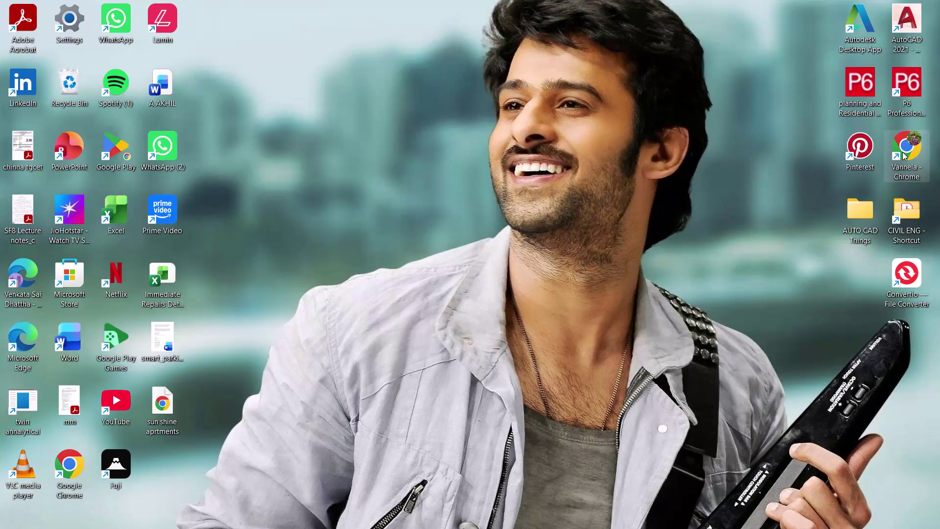
drag(902, 151, 906, 148)
double_click(906, 147)
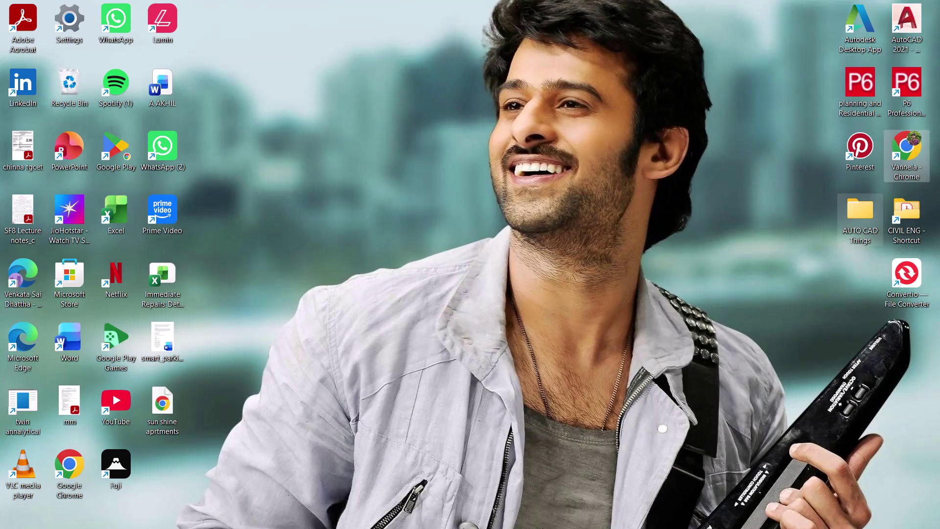
triple_click(907, 146)
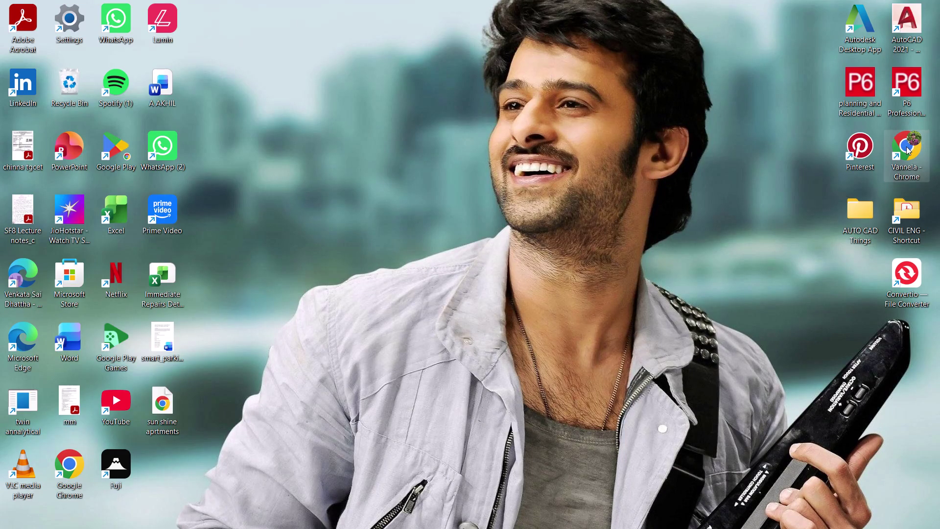
double_click(65, 465)
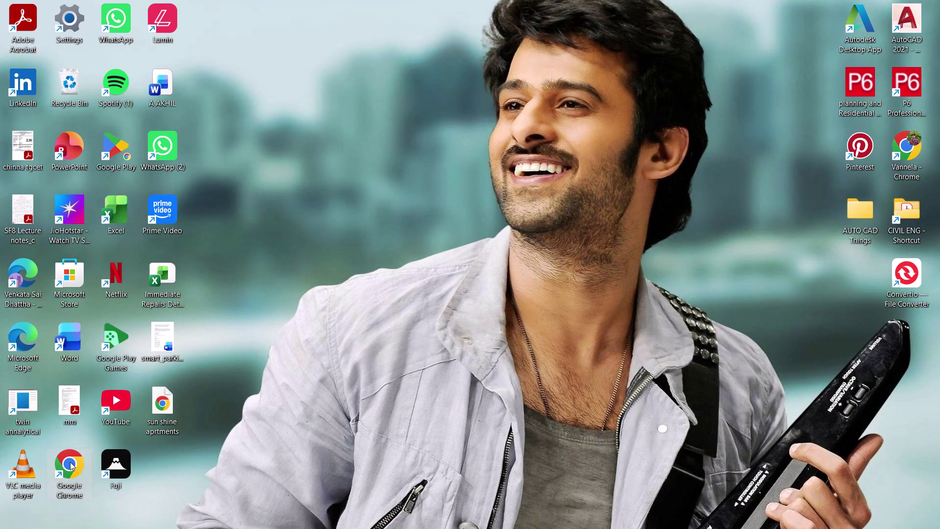